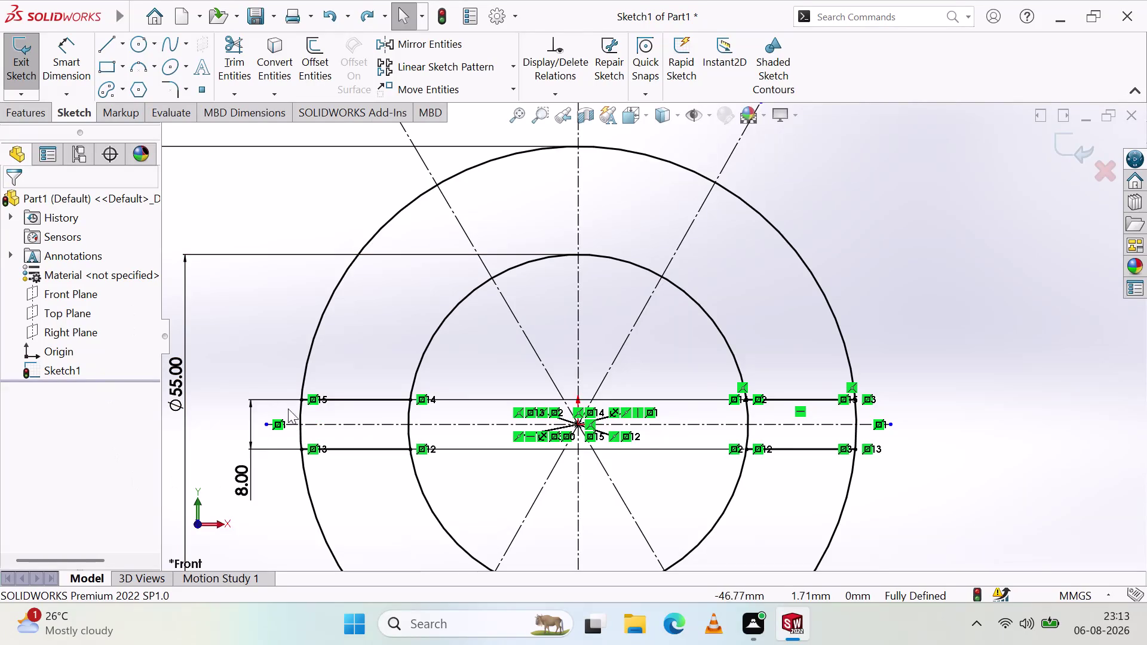
Delete the upper and lower left slot line pieces between the 55 and 90 mm circles.
click(336, 397)
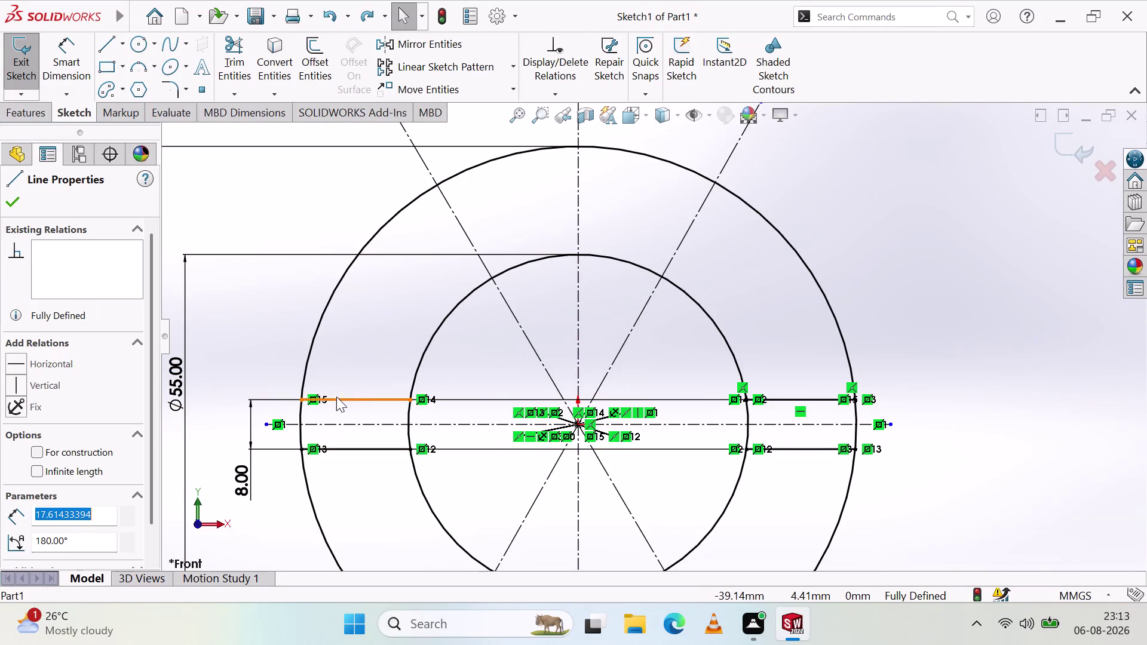
key(Delete)
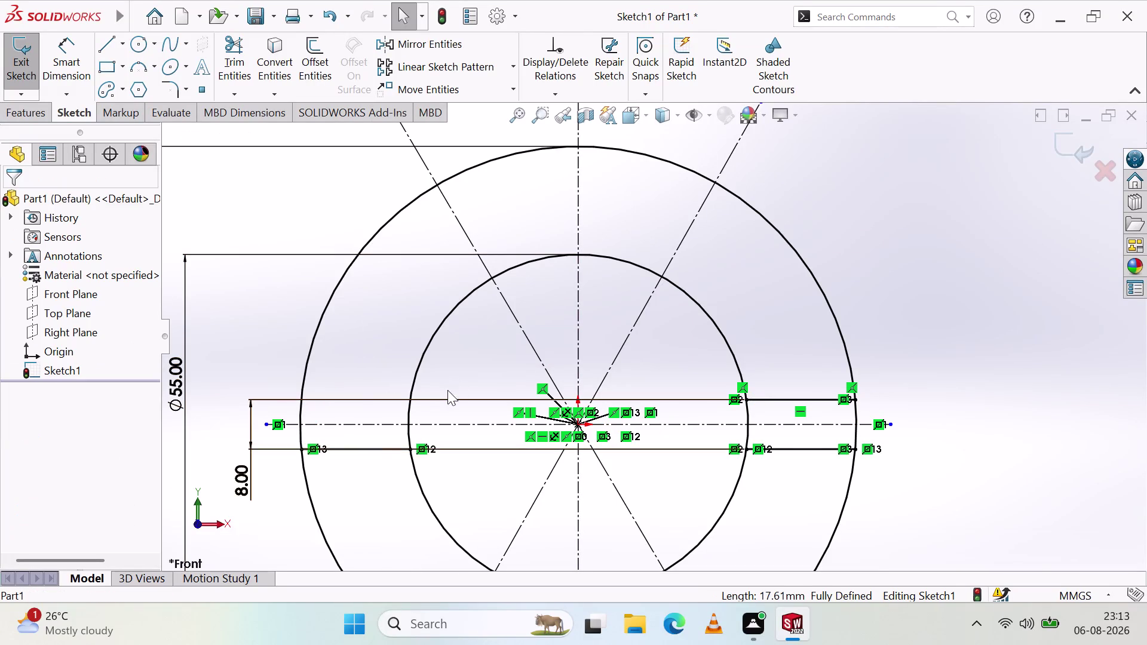
click(374, 449)
key(Delete)
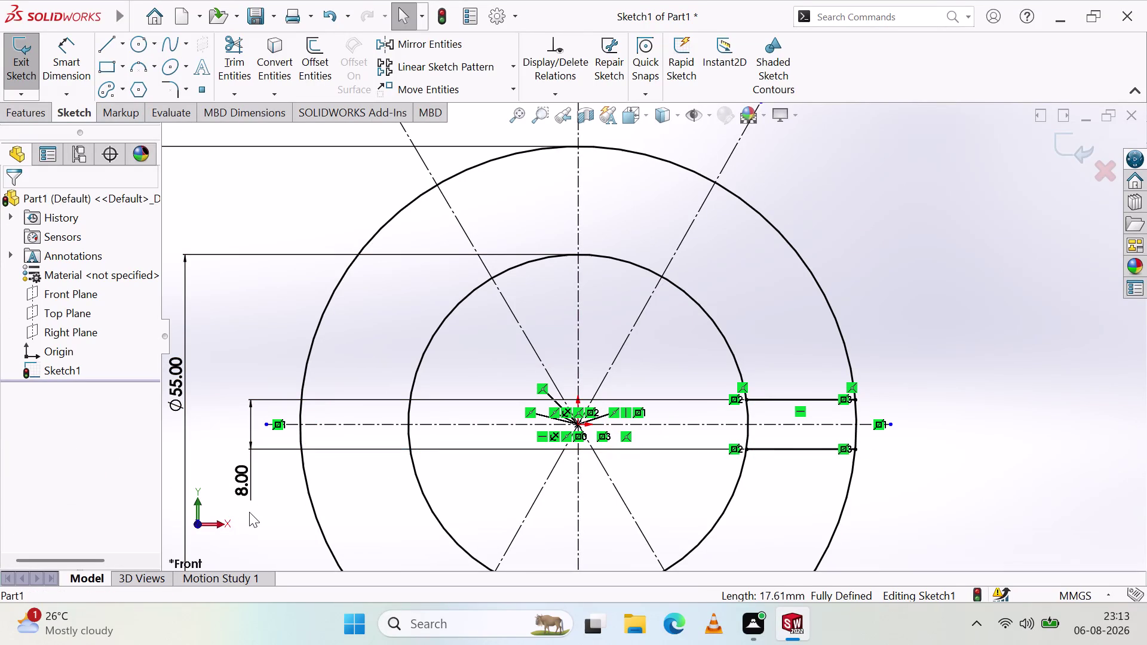
scroll(up, 3)
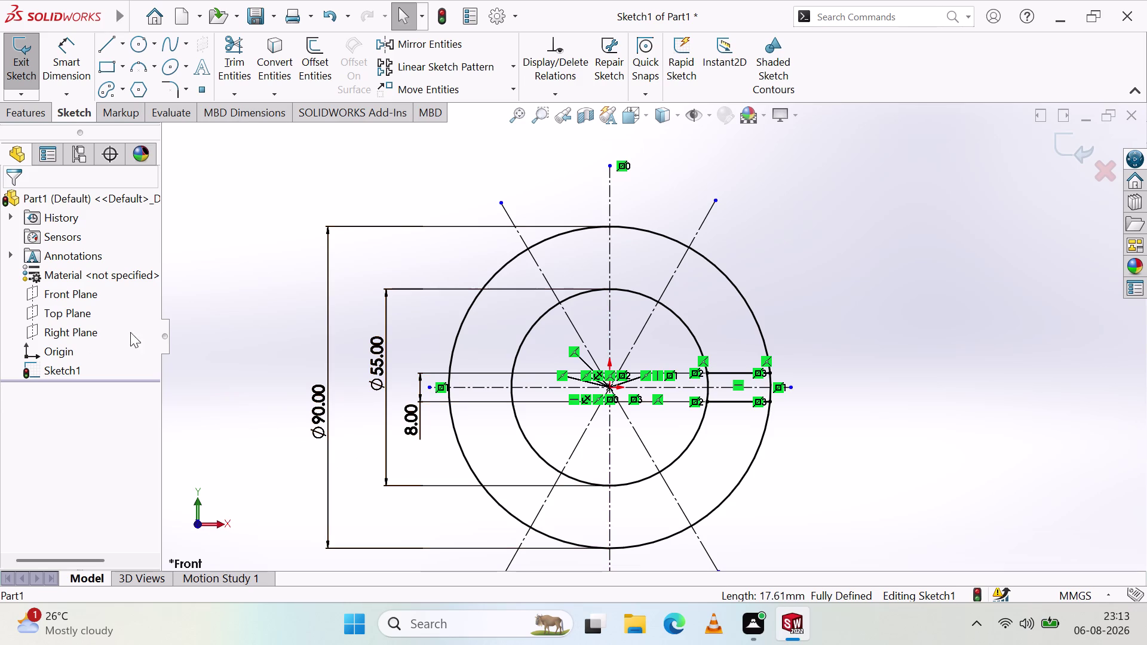
Open the sketch pattern dropdown to choose between linear and circular patterns.
click(510, 65)
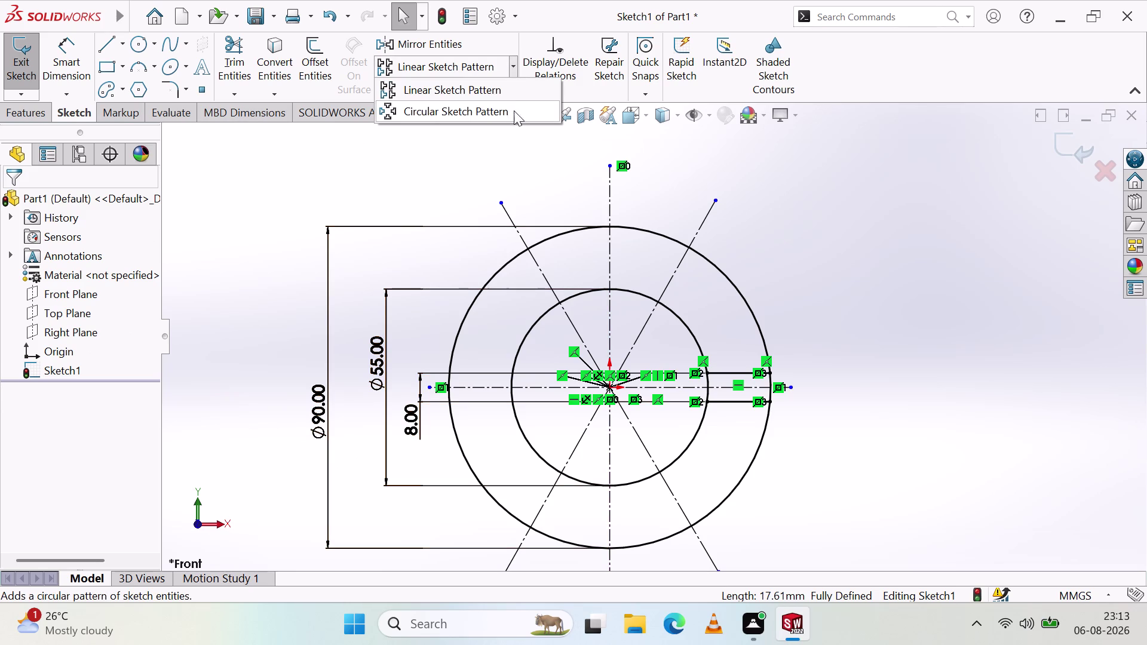
Start a Circular Sketch Pattern of both right slot lines with 6 instances.
click(513, 114)
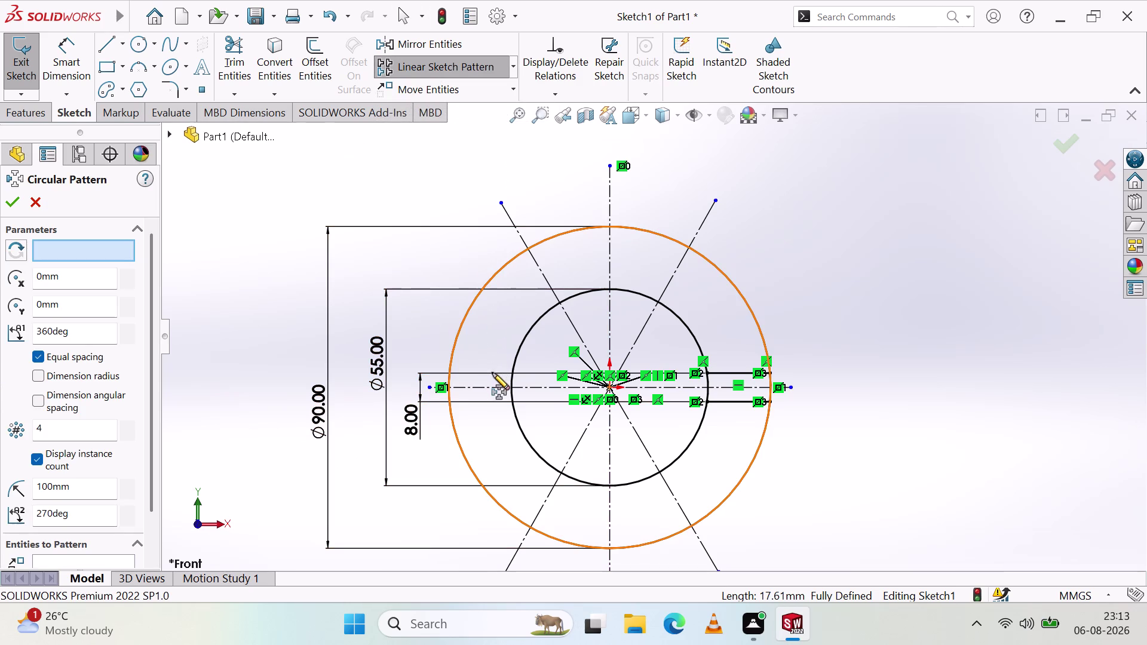
click(712, 371)
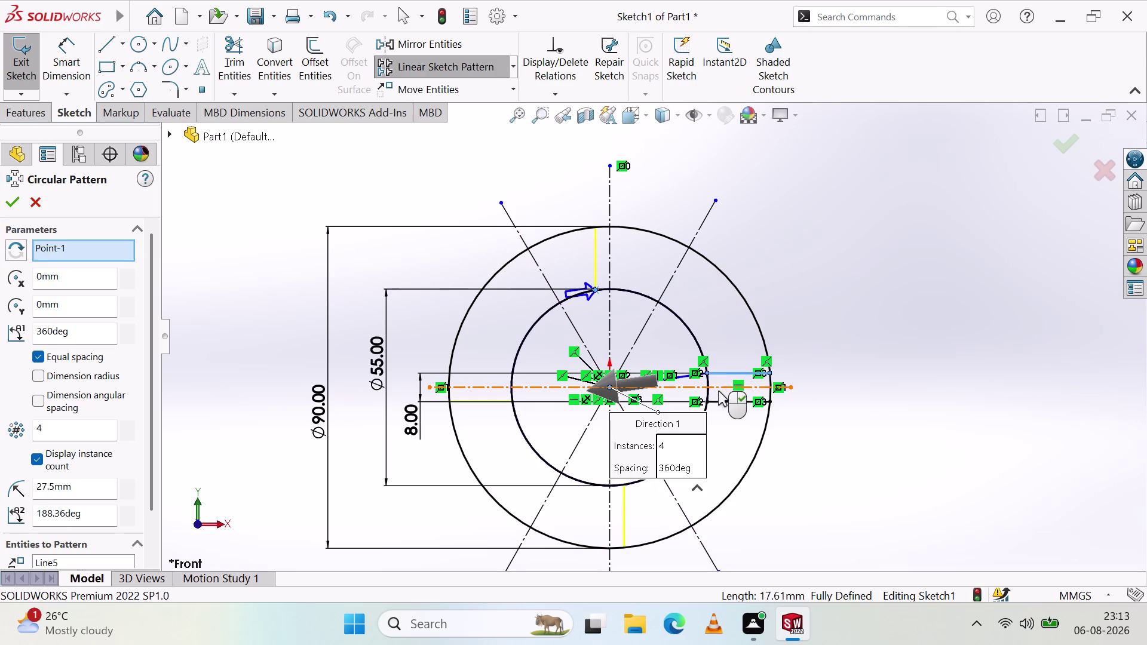
click(719, 400)
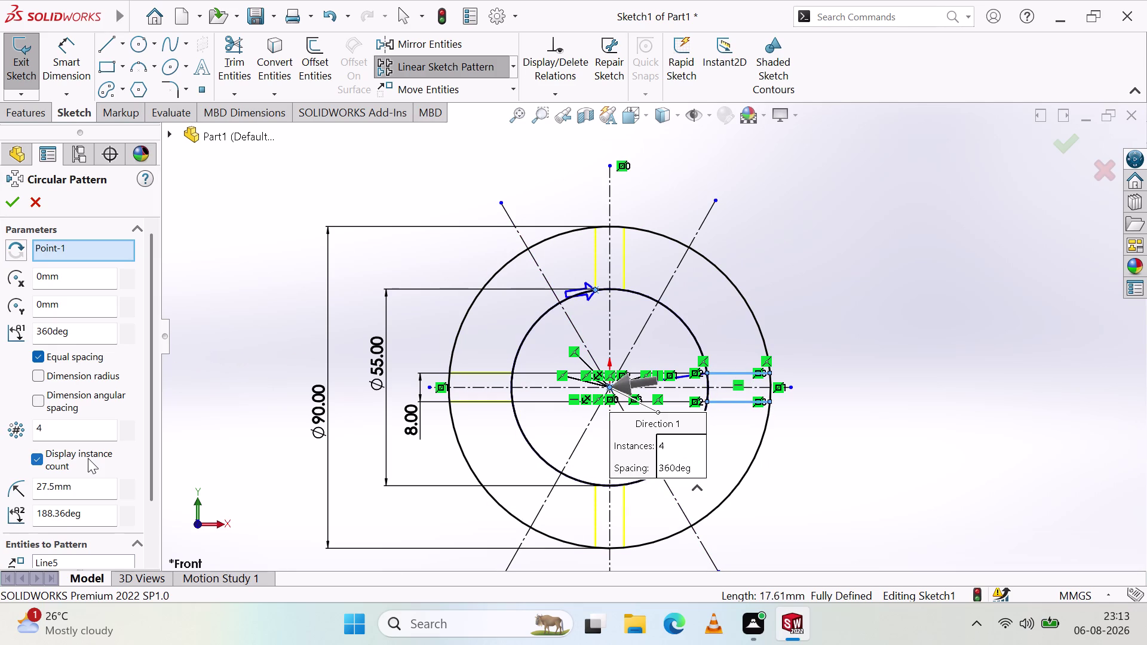
click(50, 432)
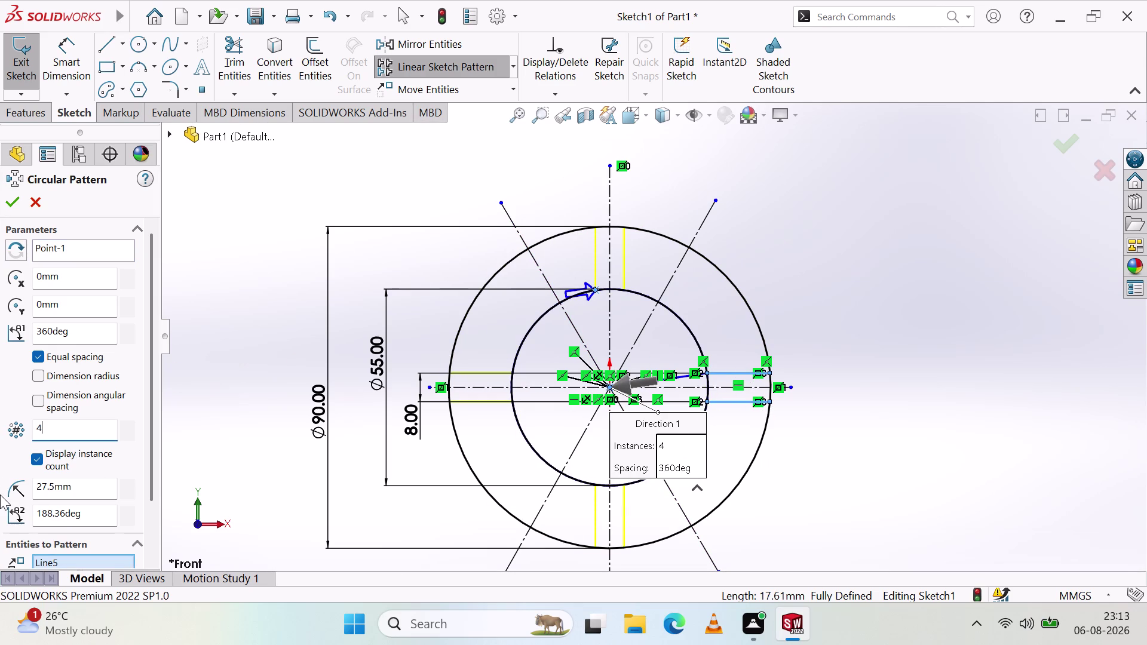
key(BackSpace)
key(BackSpace)
key(6)
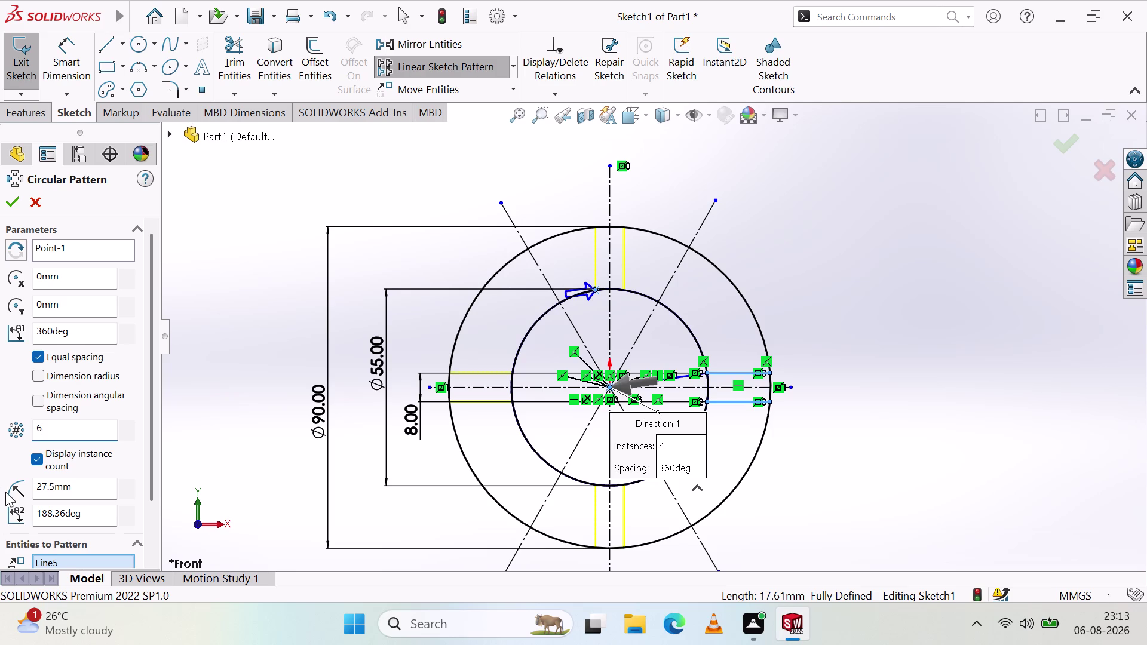